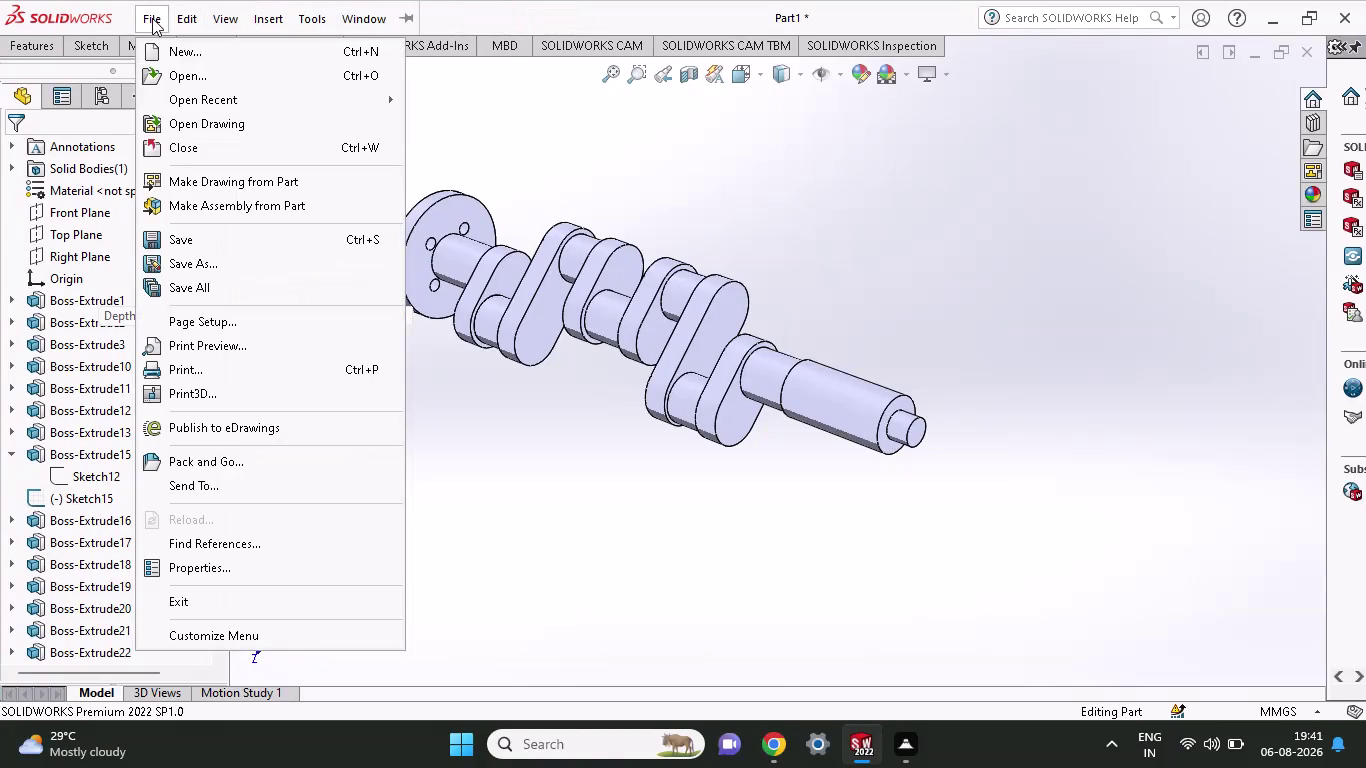
Save the part as a SOLIDWORKS Part (*.sldprt) named 'CRANK SHAFT'.
click(152, 18)
click(162, 257)
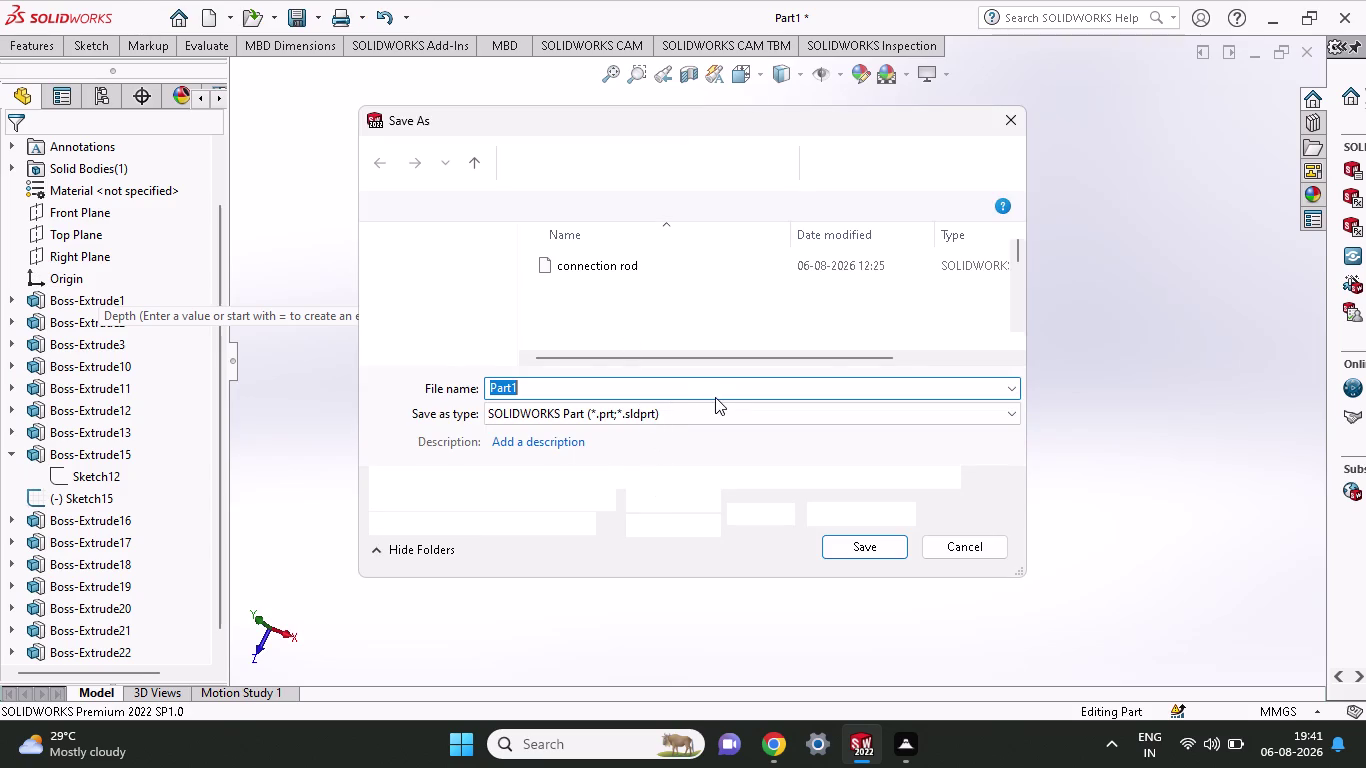
text(C)
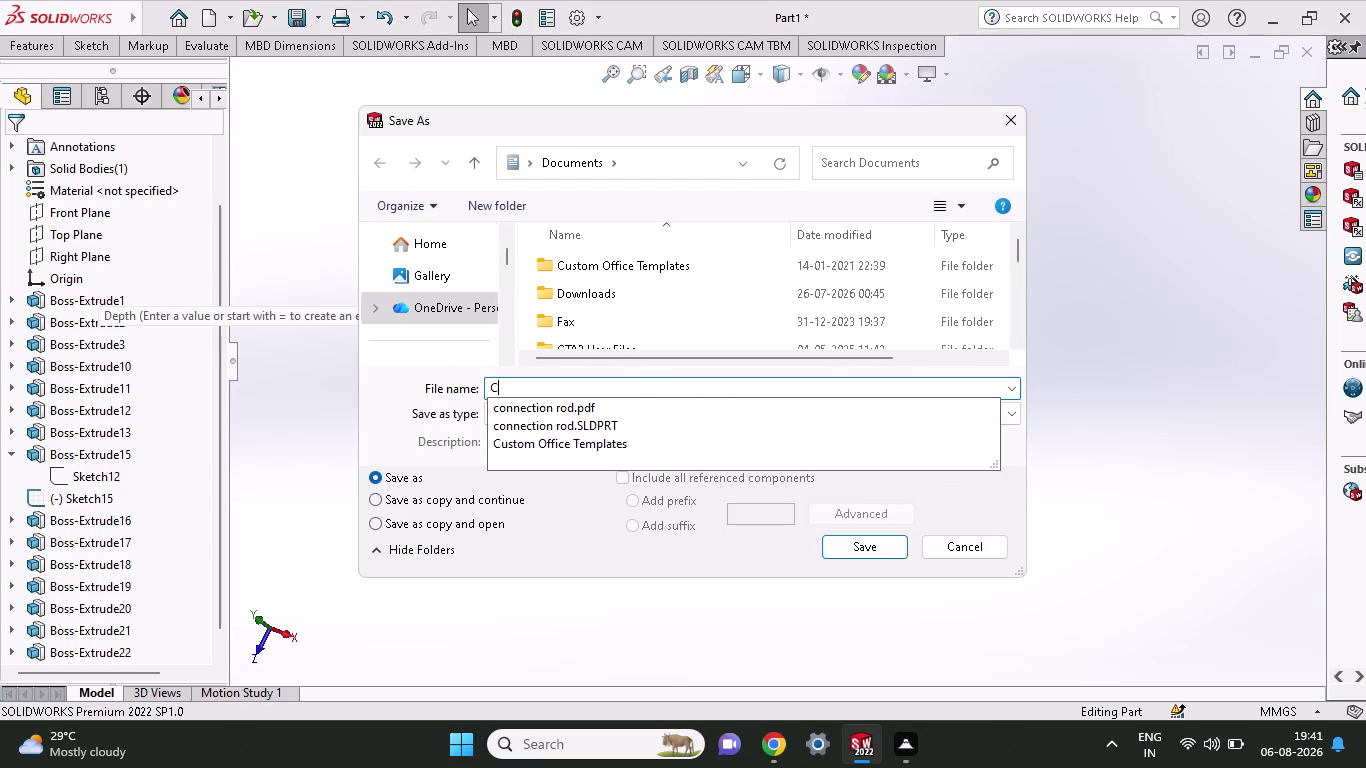
text(R)
text(AN)
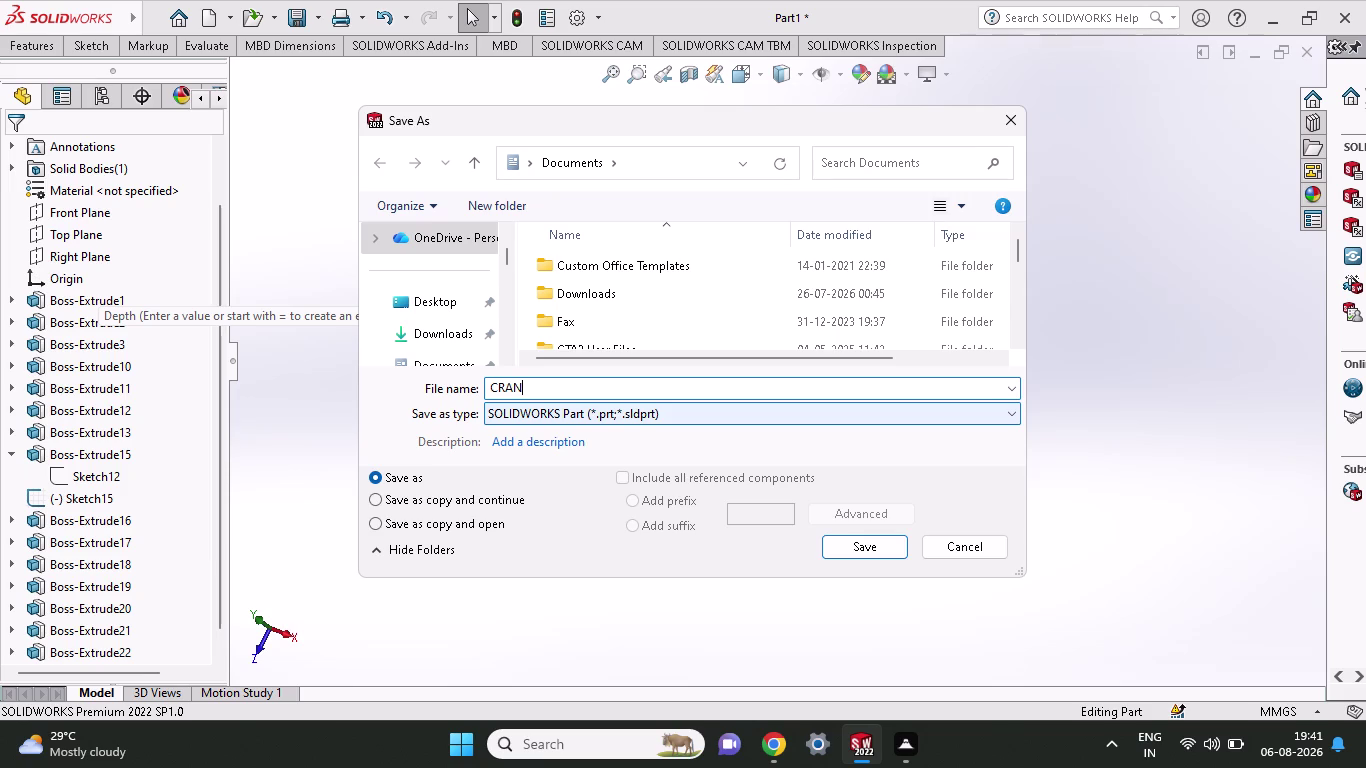
key(t)
key(BackSpace)
text(K)
key(space)
text(SHAF)
text(T)
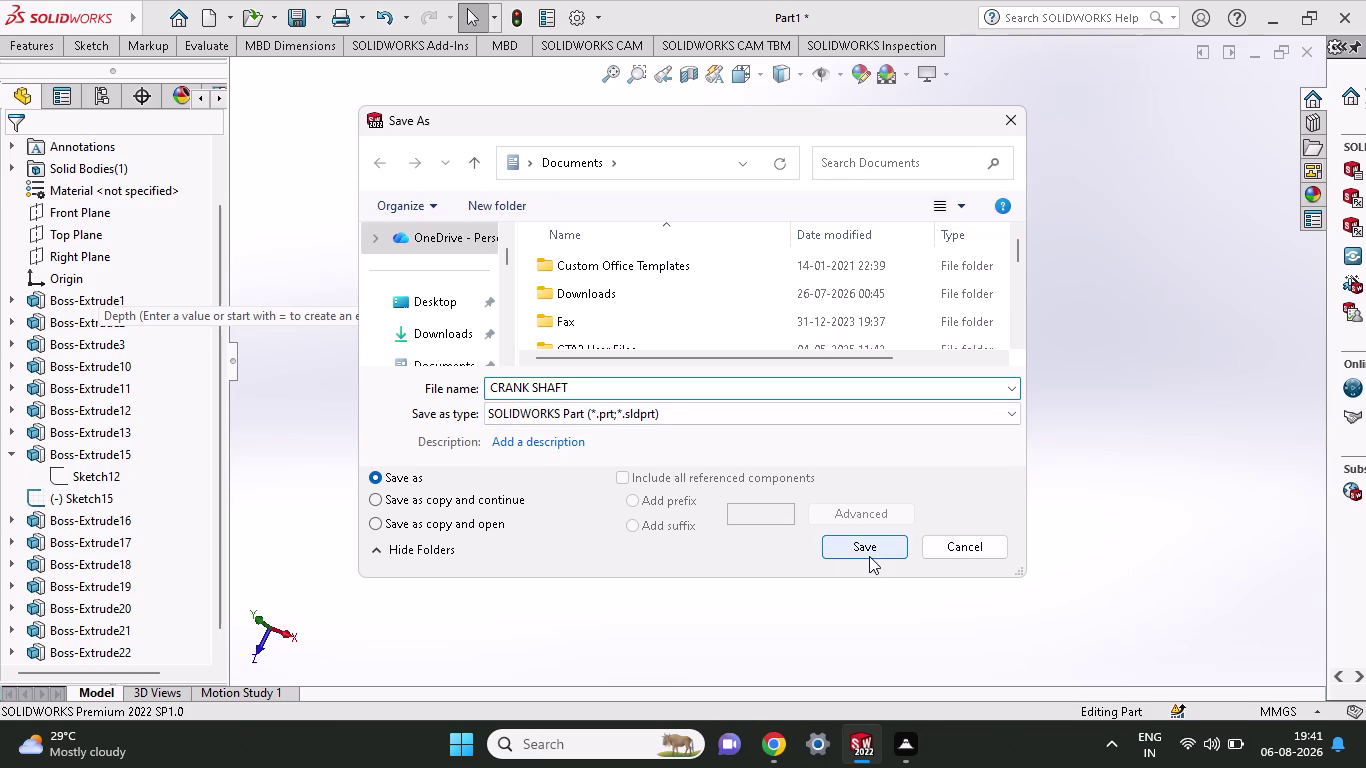
click(869, 541)
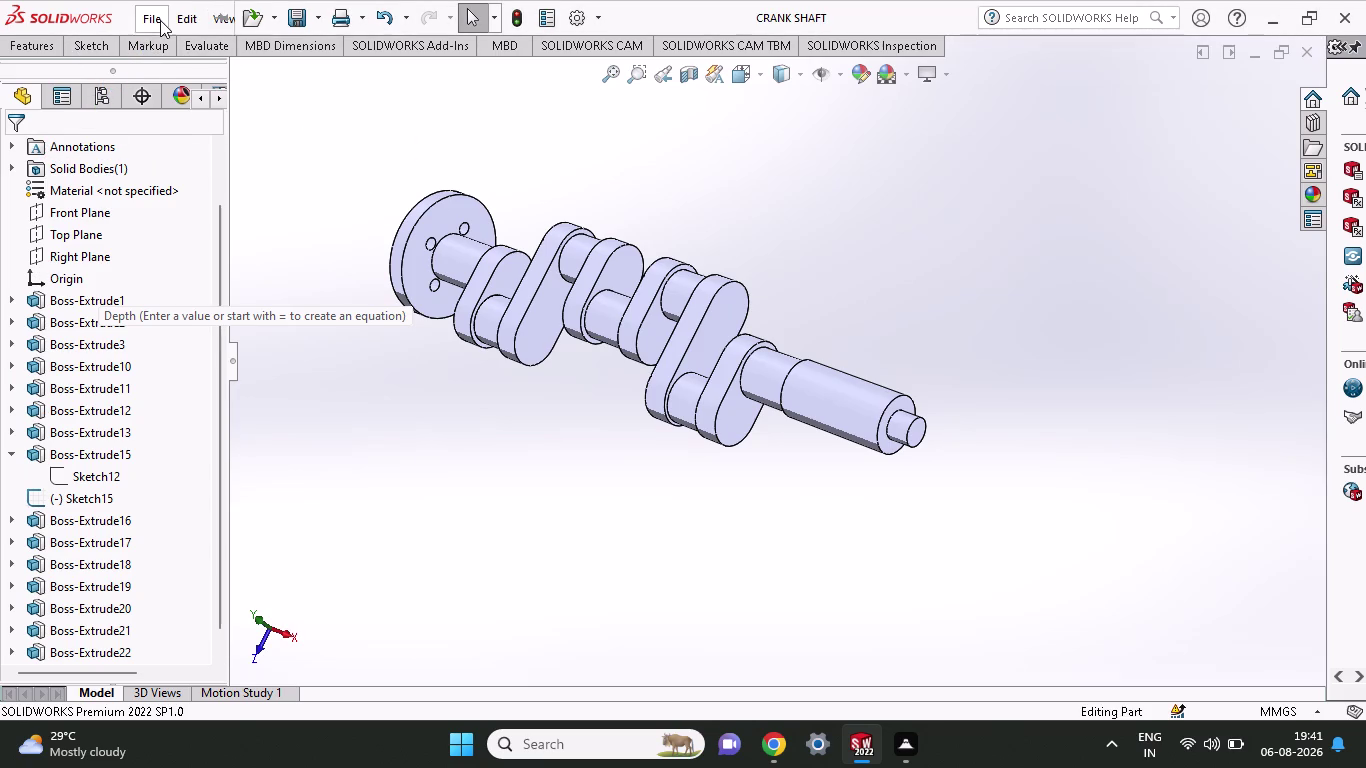
Save 'CRANK SHAFT' again as Adobe Portable Document Format (*.pdf) and confirm the export.
click(162, 23)
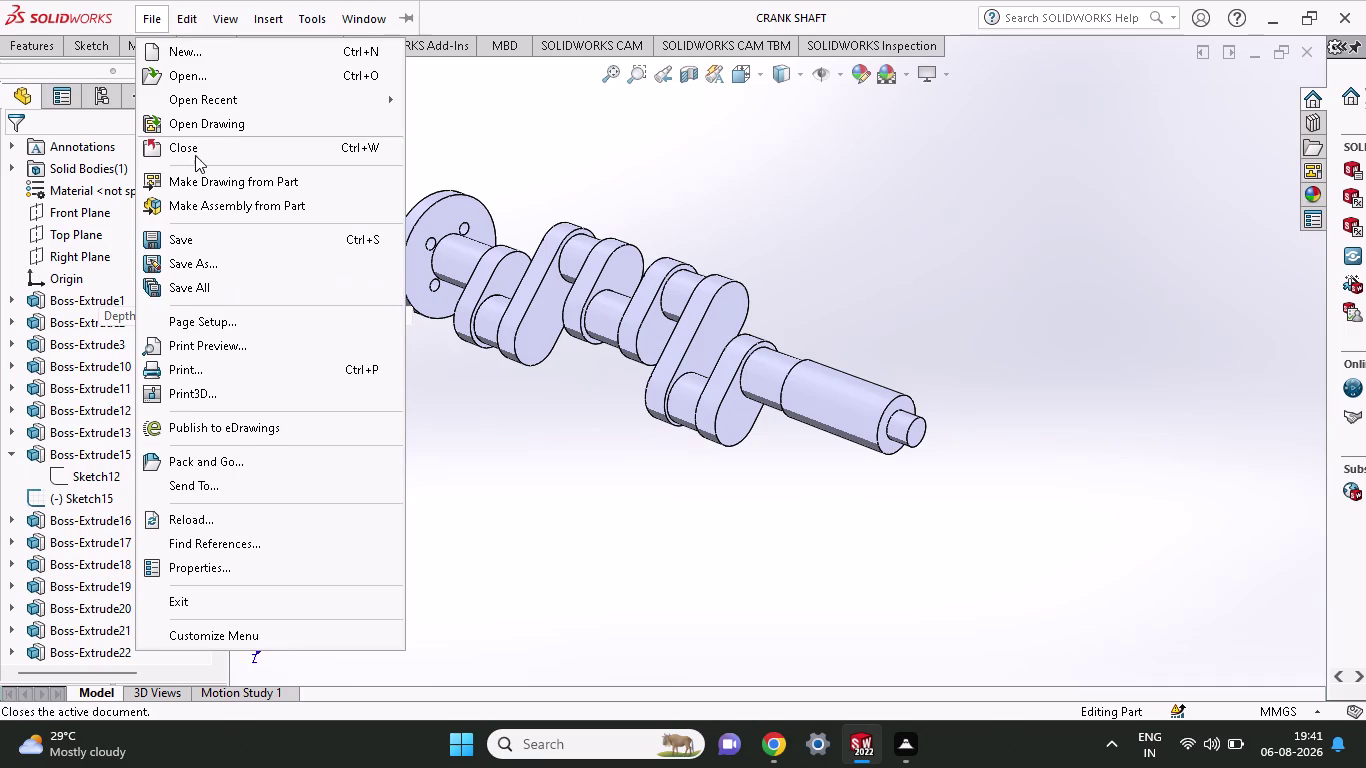
click(228, 261)
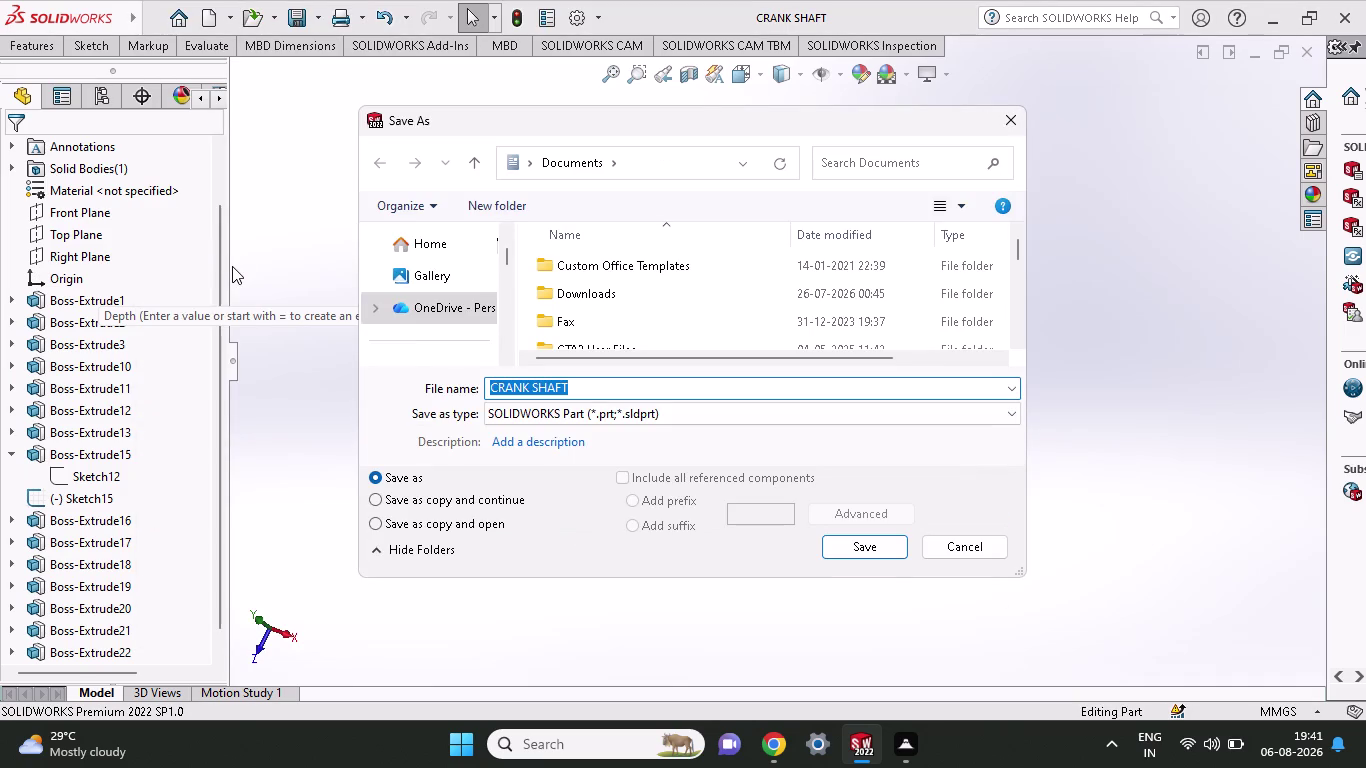
click(689, 421)
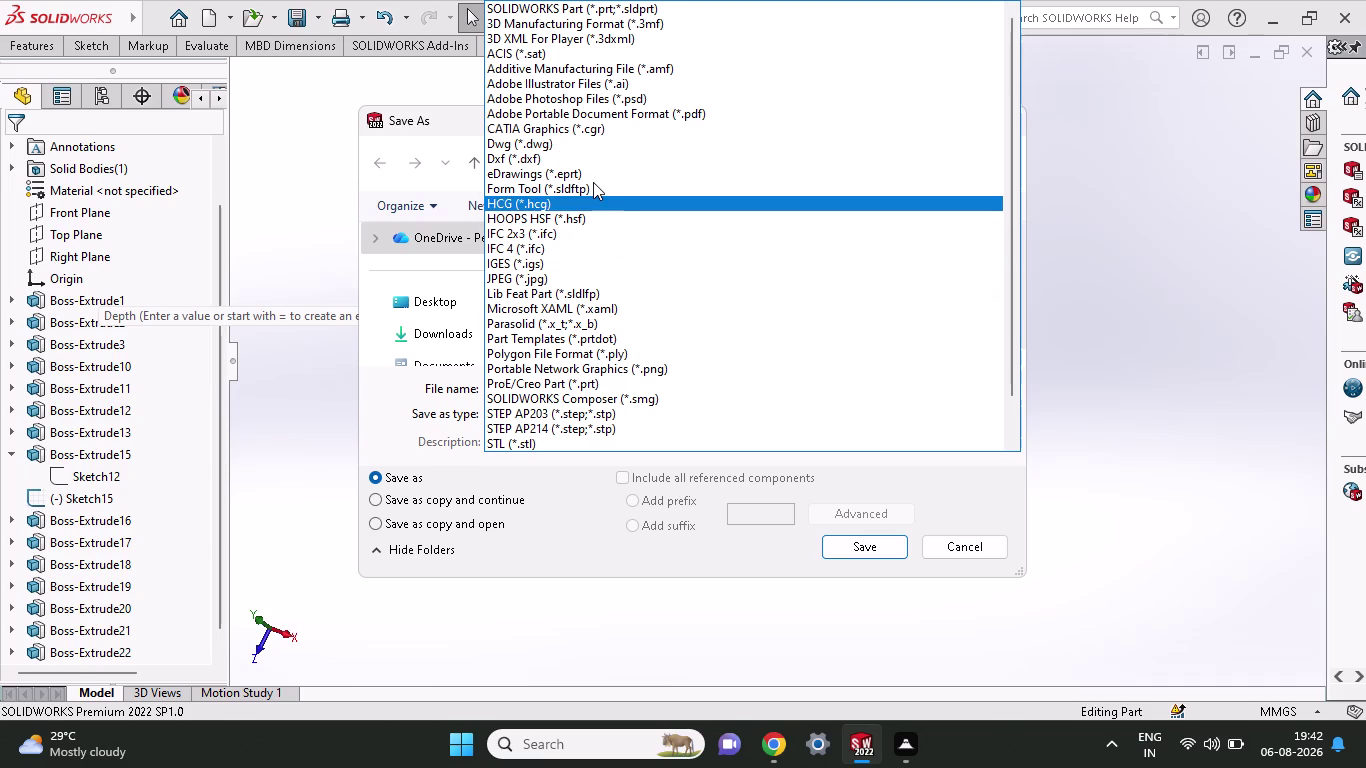
click(618, 108)
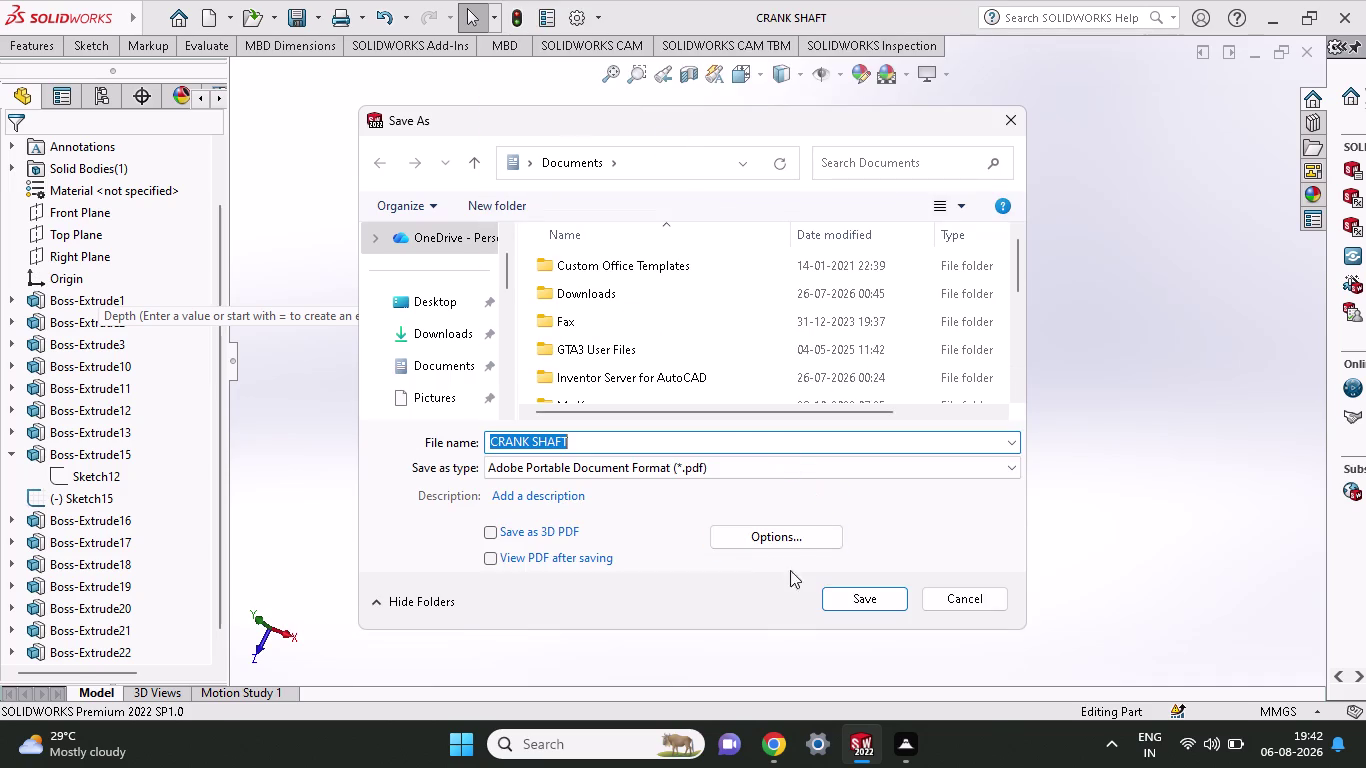
click(848, 598)
click(848, 598)
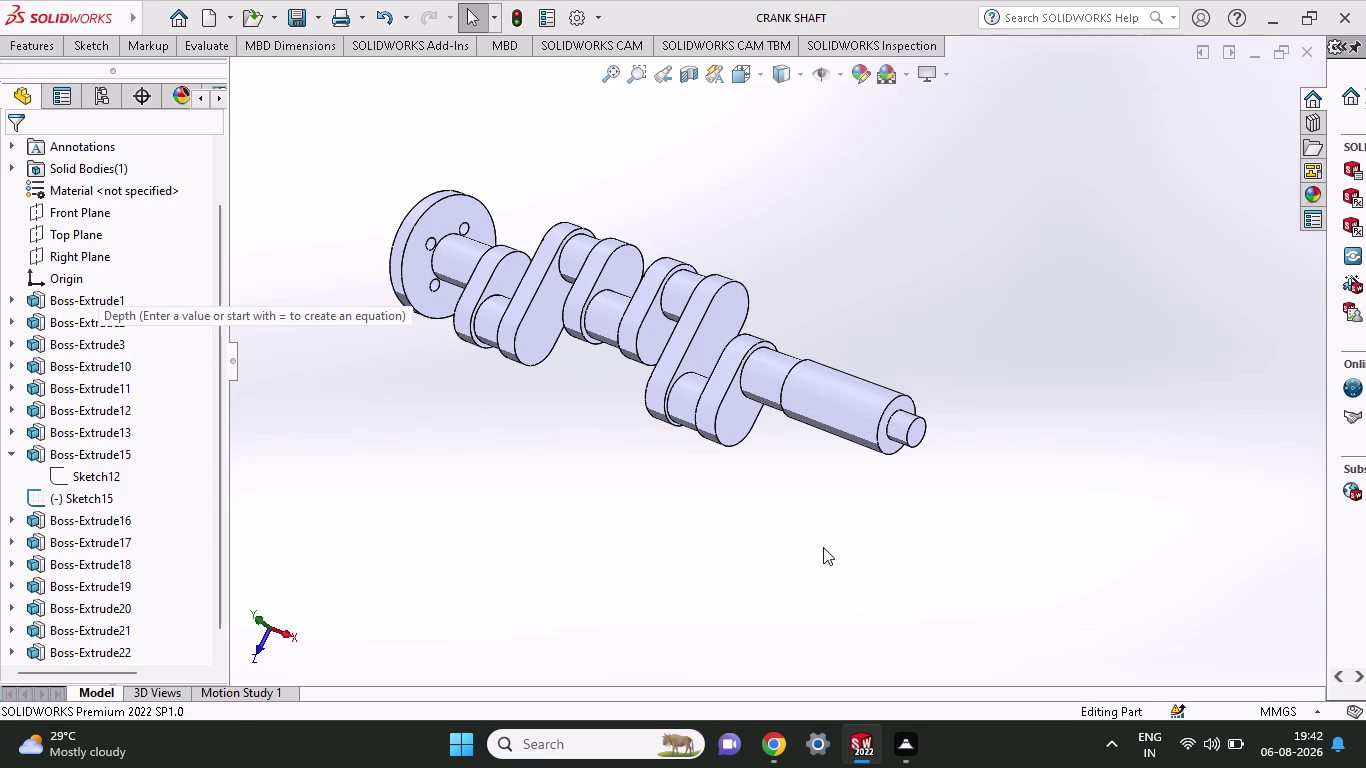